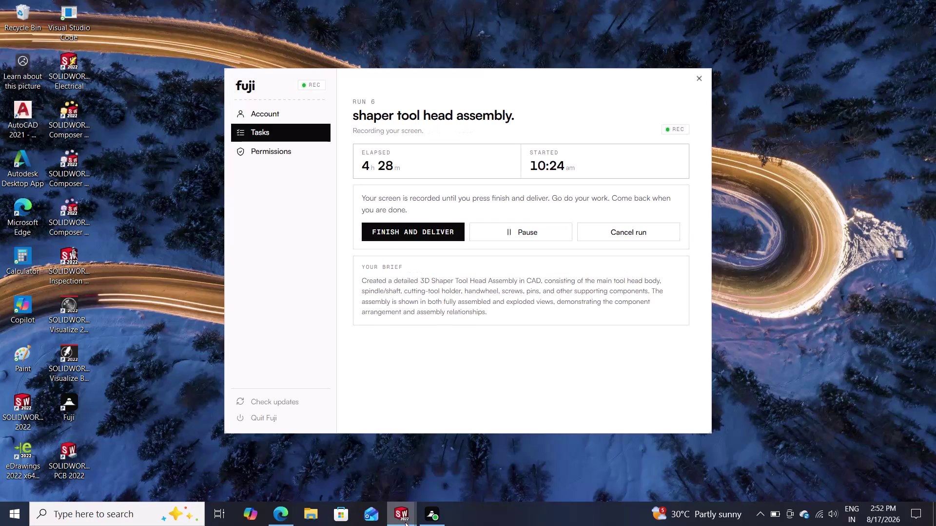
Bring the back plate part to the front from the SOLIDWORKS taskbar thumbnails.
click(405, 522)
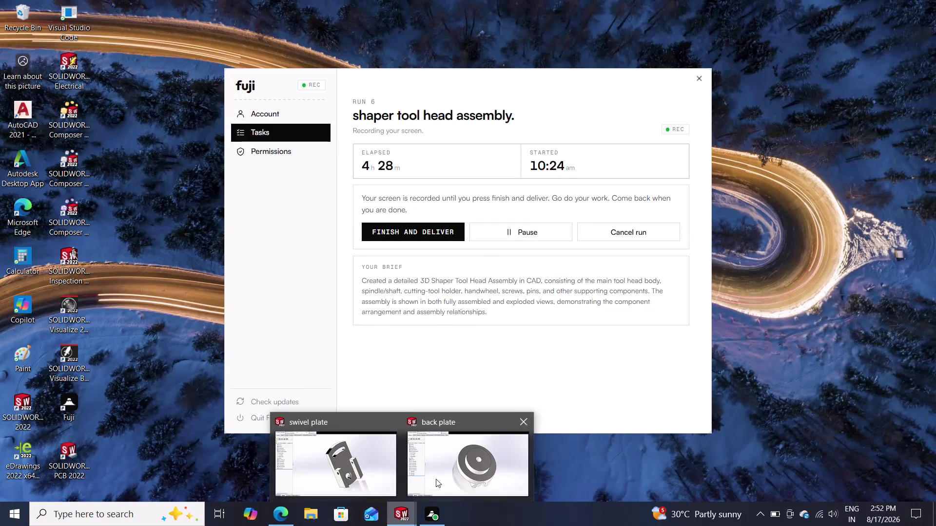
click(438, 477)
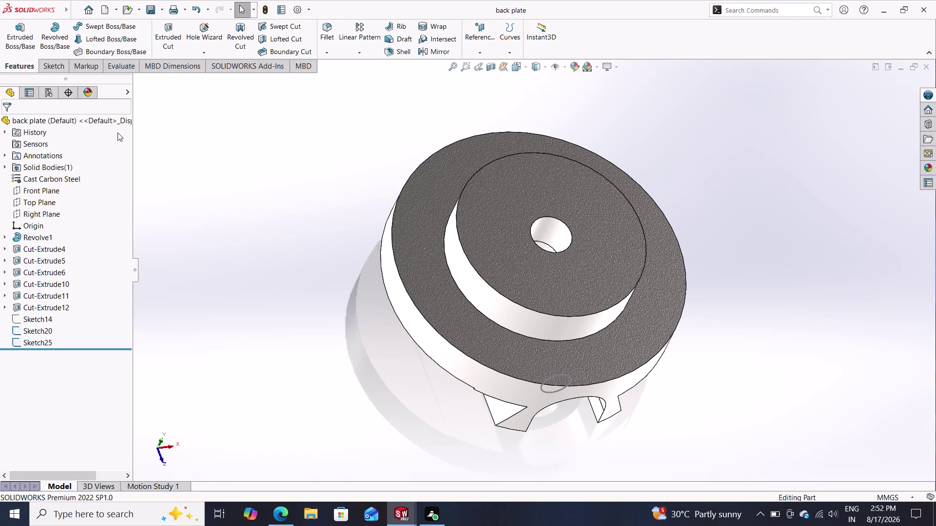
Show the sketching commands, then create a new blank part document, Part4.
click(28, 66)
click(48, 66)
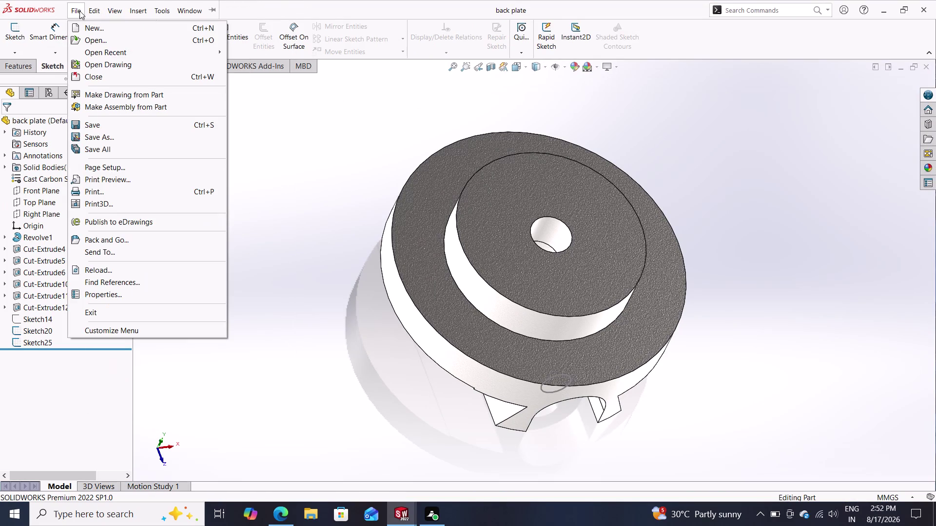
click(82, 21)
click(82, 28)
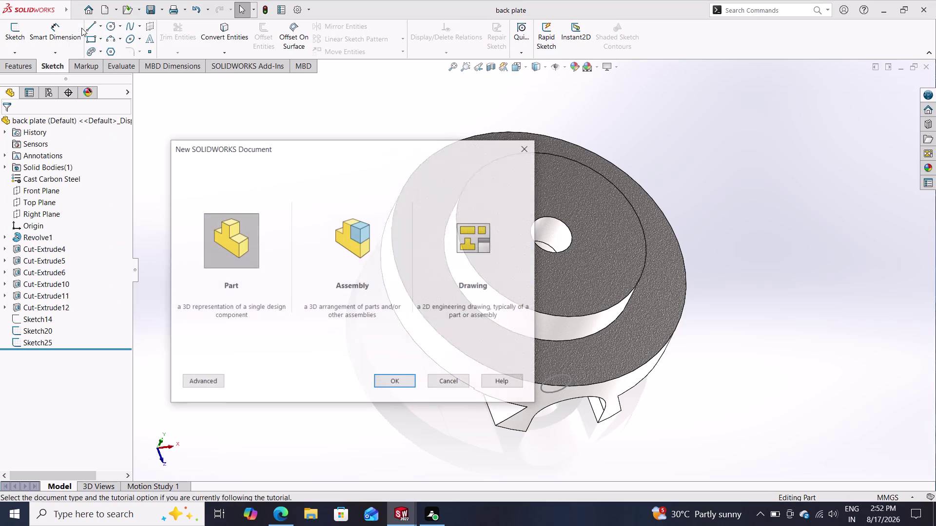
click(401, 384)
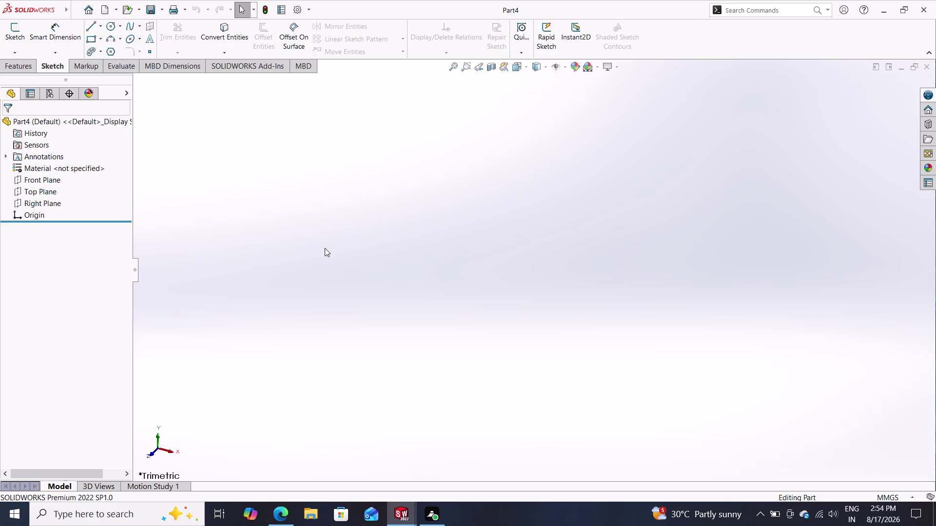
Bring up the new document type choice again for another part.
click(105, 5)
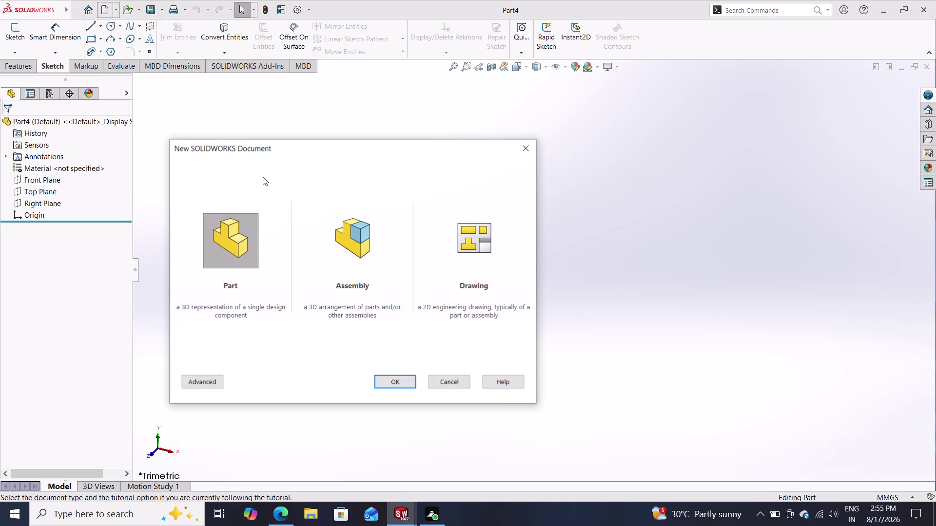
Create blank part Part5 with Part as the document type, then browse the File menu.
click(258, 233)
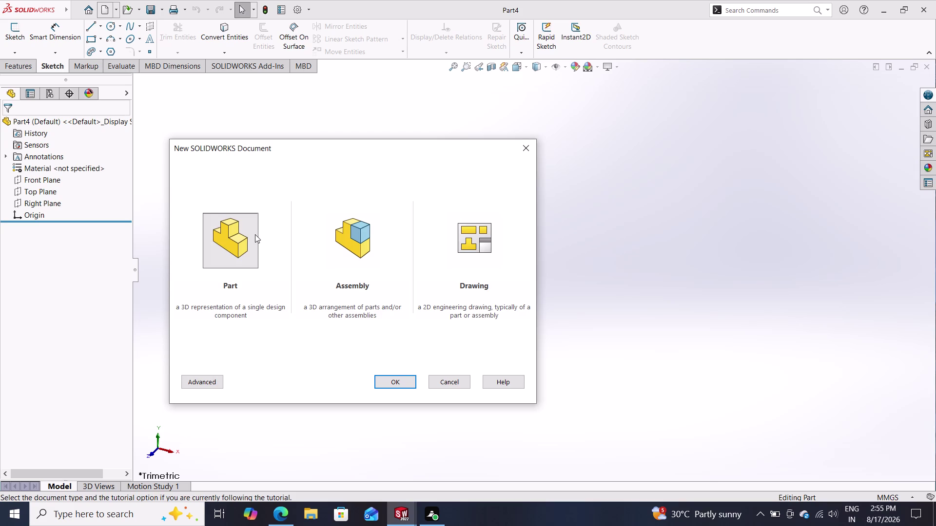
click(384, 381)
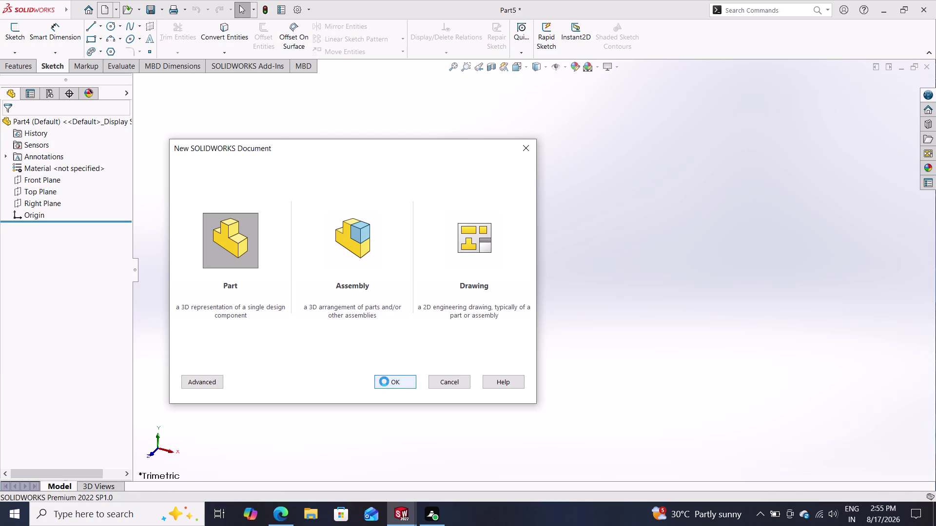
drag(384, 382, 415, 334)
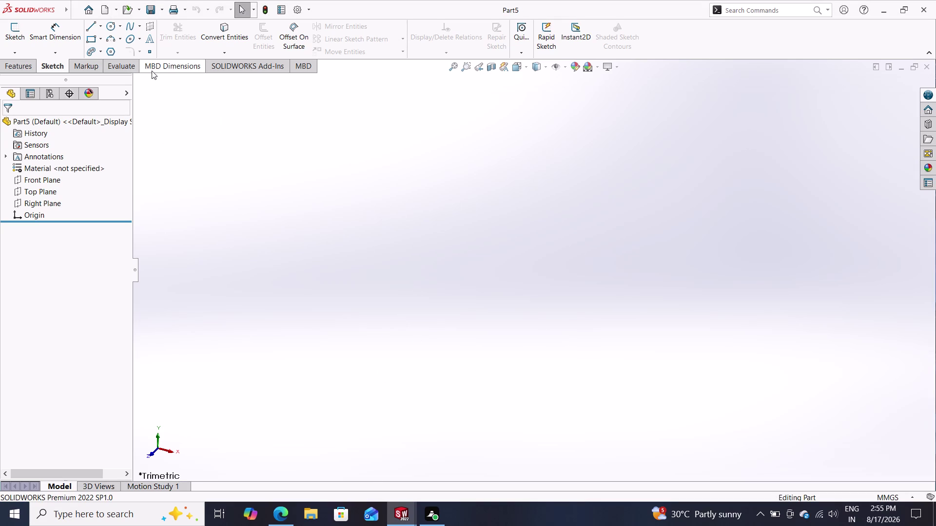
click(116, 15)
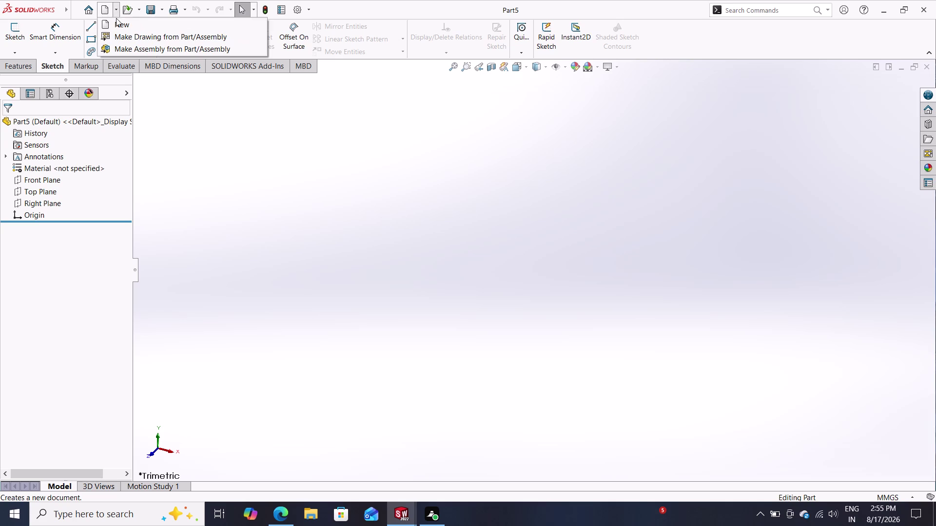
click(75, 9)
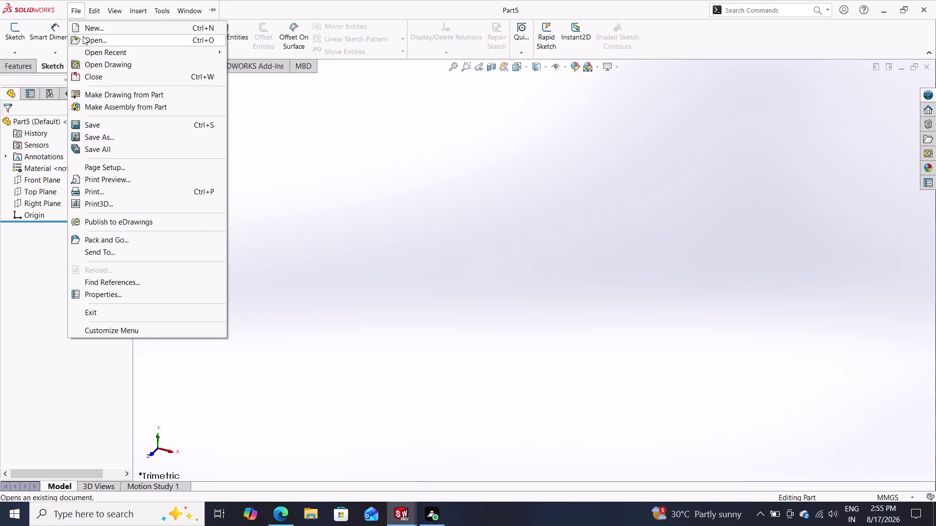
Cancel opening the swivel plate file and return to the back plate part.
click(83, 36)
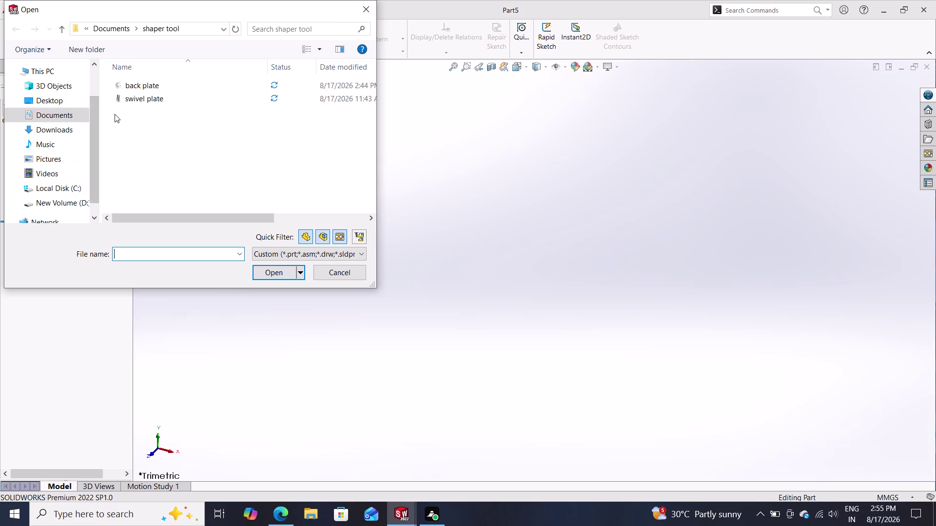
right_click(145, 101)
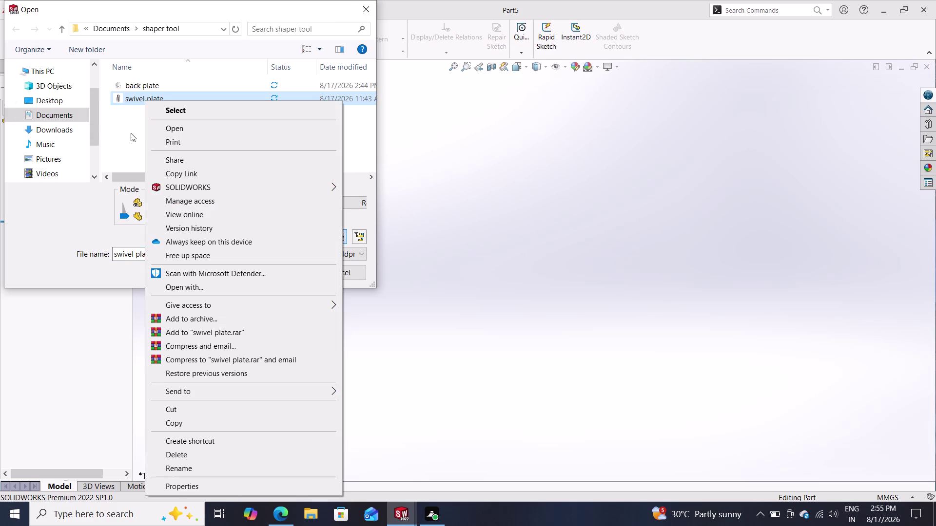
key(Escape)
key(Escape)
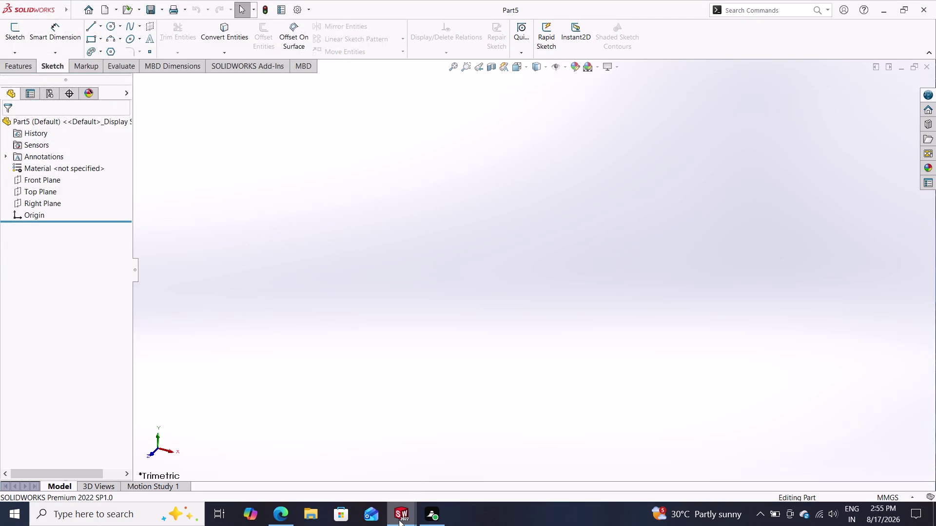
click(397, 520)
click(359, 458)
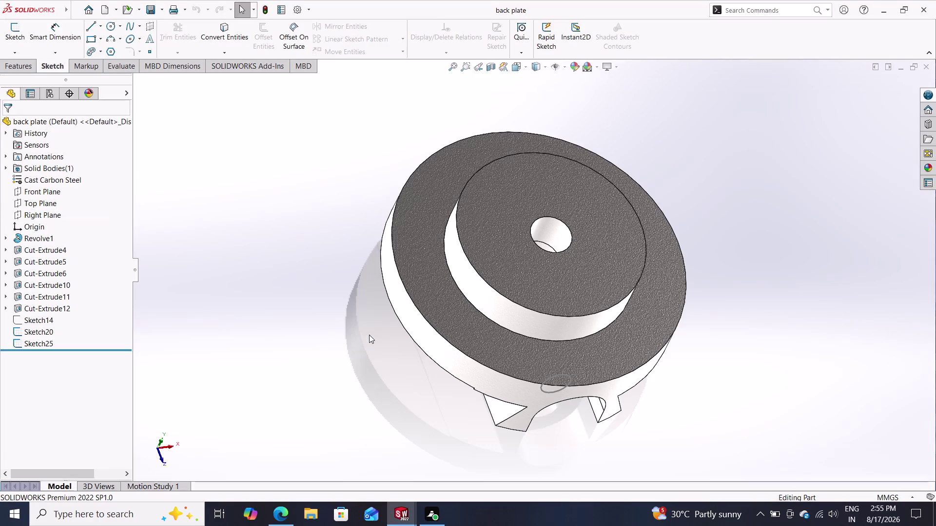
Switch to the swivel plate and orbit it to inspect its edge and back face.
click(408, 513)
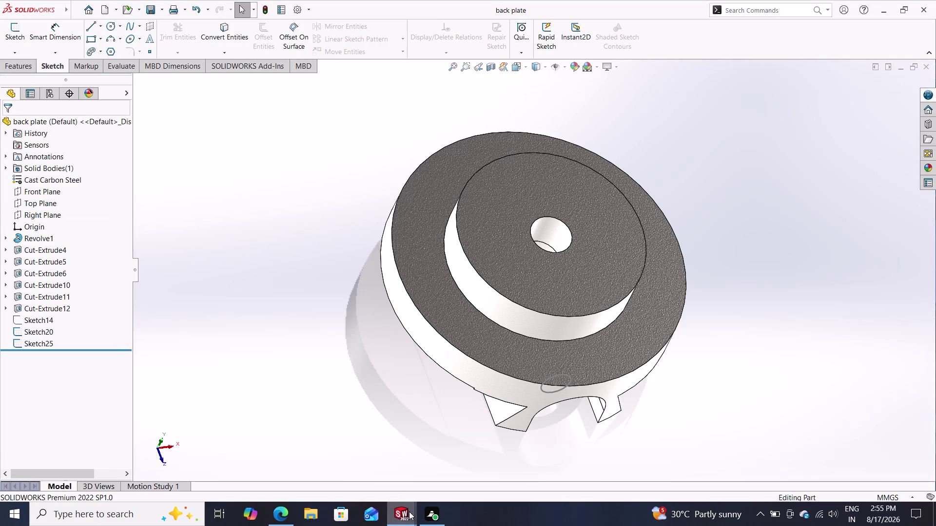
click(229, 455)
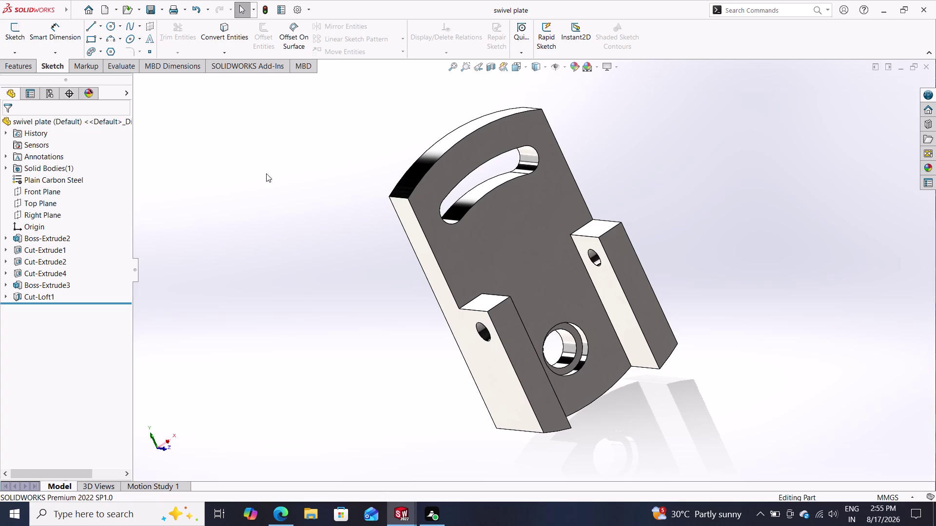
middle_drag(309, 185, 360, 200)
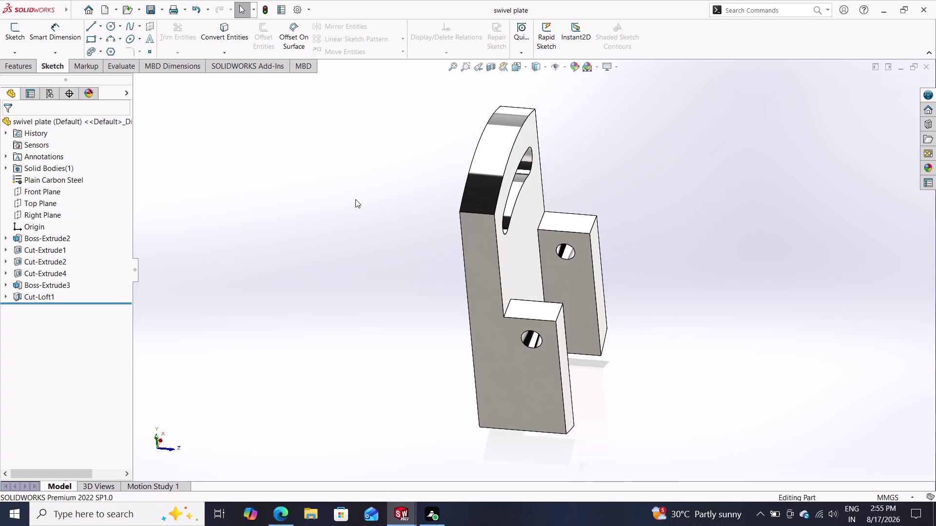
middle_drag(372, 212, 386, 199)
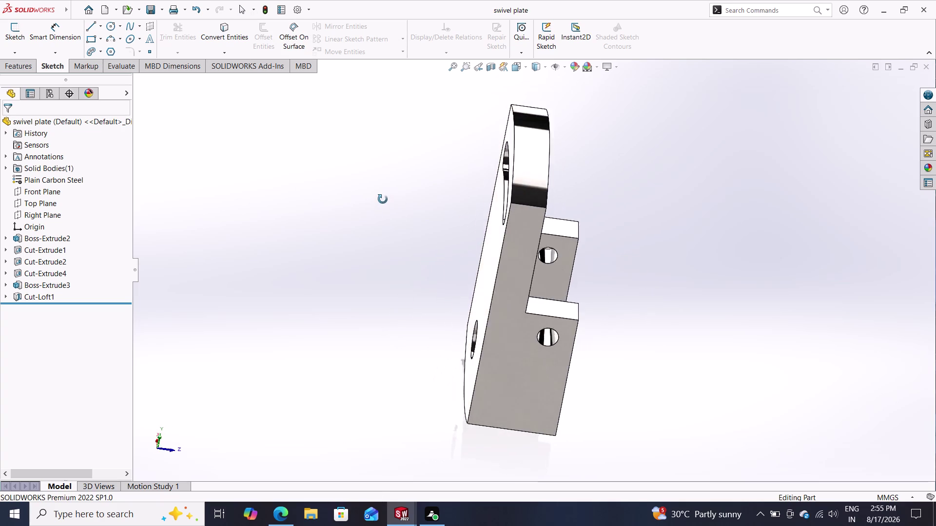
middle_drag(386, 199, 404, 209)
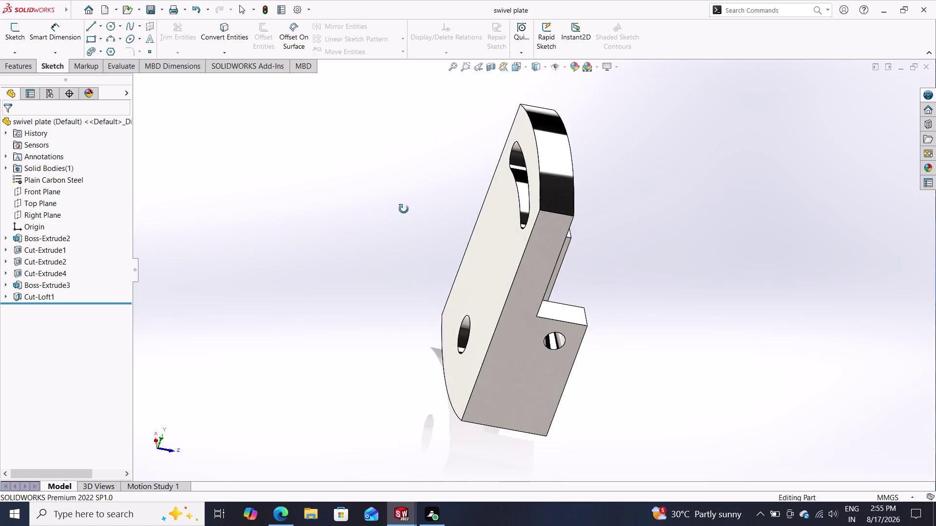
middle_drag(403, 209, 433, 169)
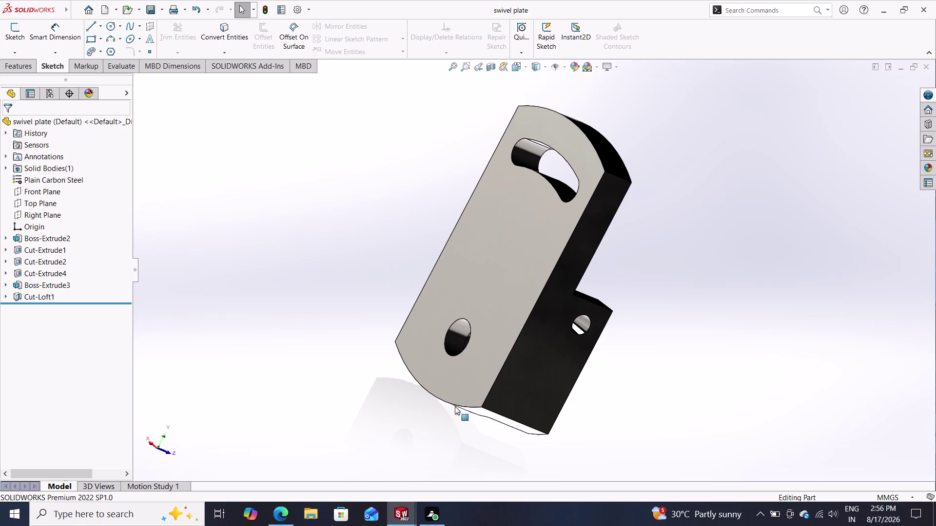
Close the blank Part5 and make the blank Part4 active.
click(401, 517)
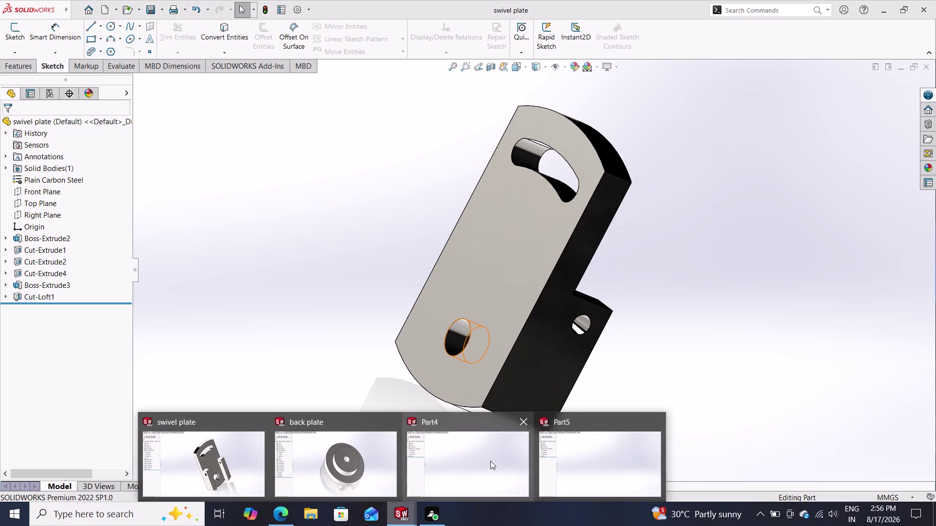
click(651, 421)
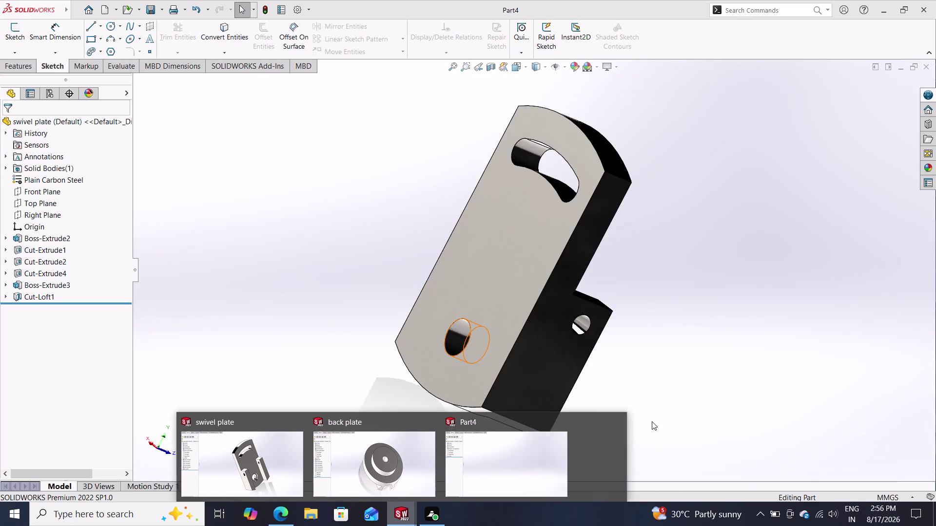
click(529, 476)
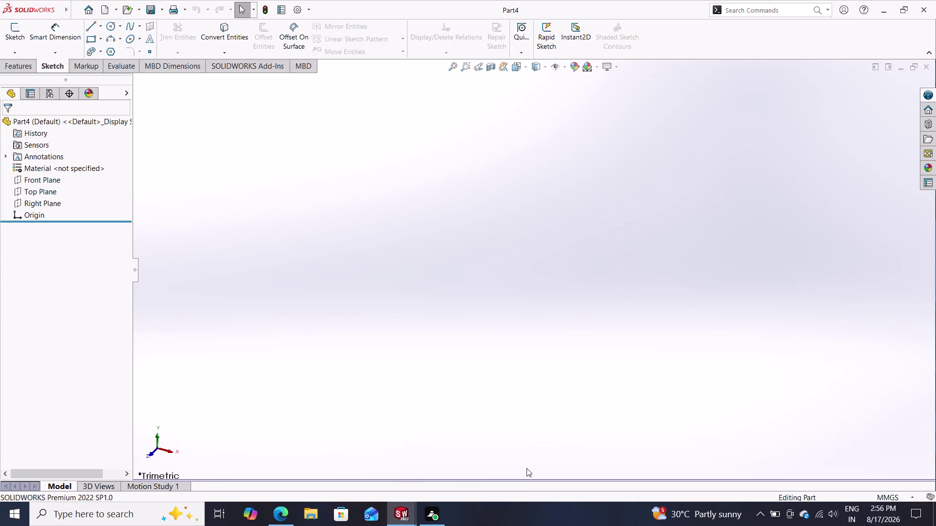